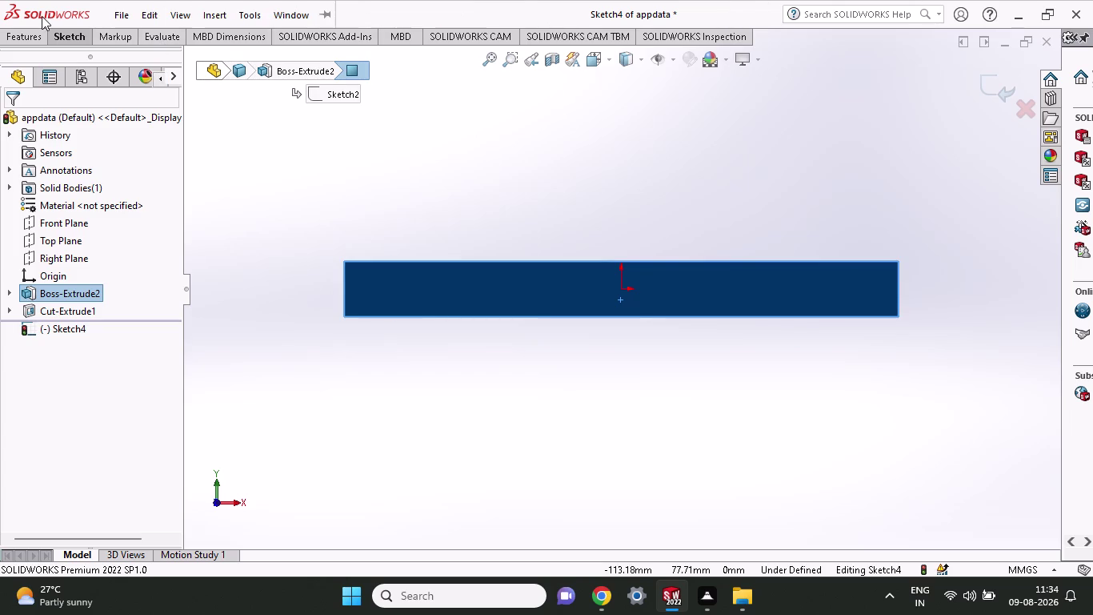
Draw a circle above the origin touching the plate, plus a smaller concentric circle.
click(63, 31)
click(135, 65)
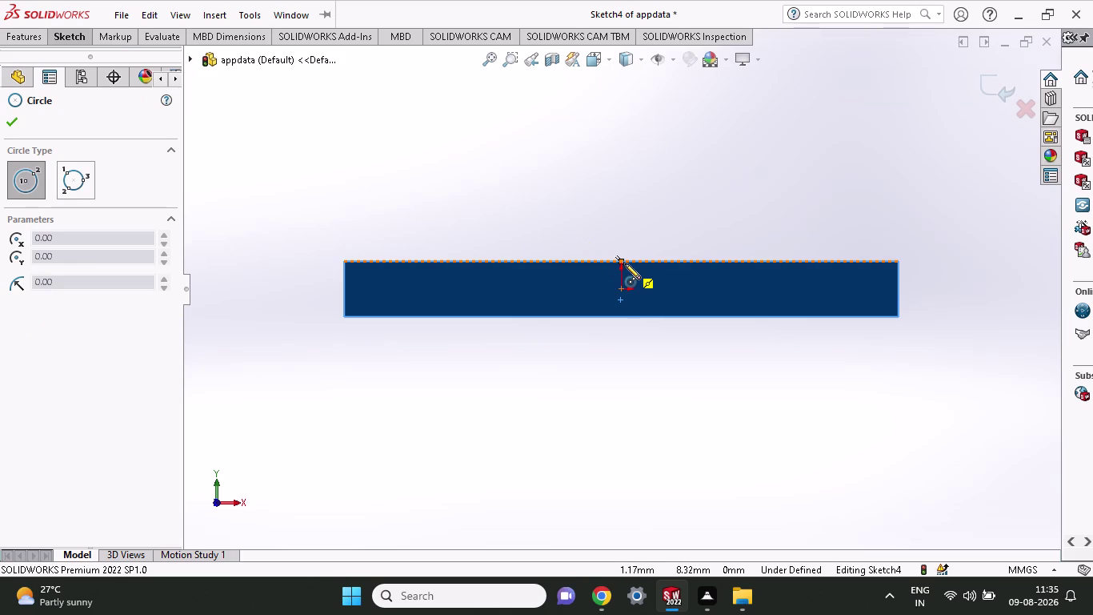
click(619, 207)
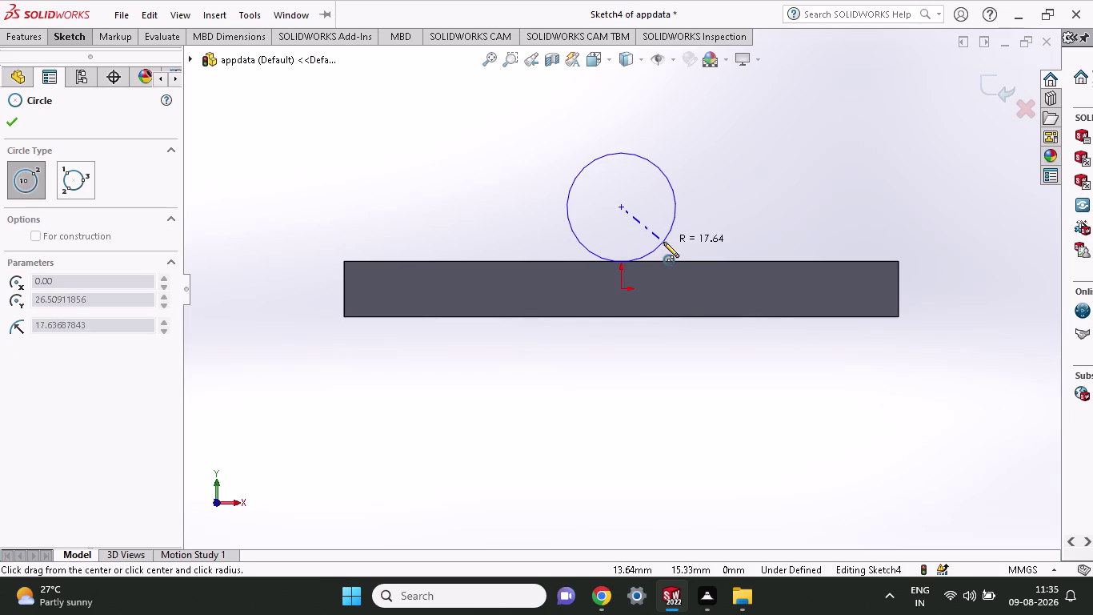
click(664, 242)
click(620, 208)
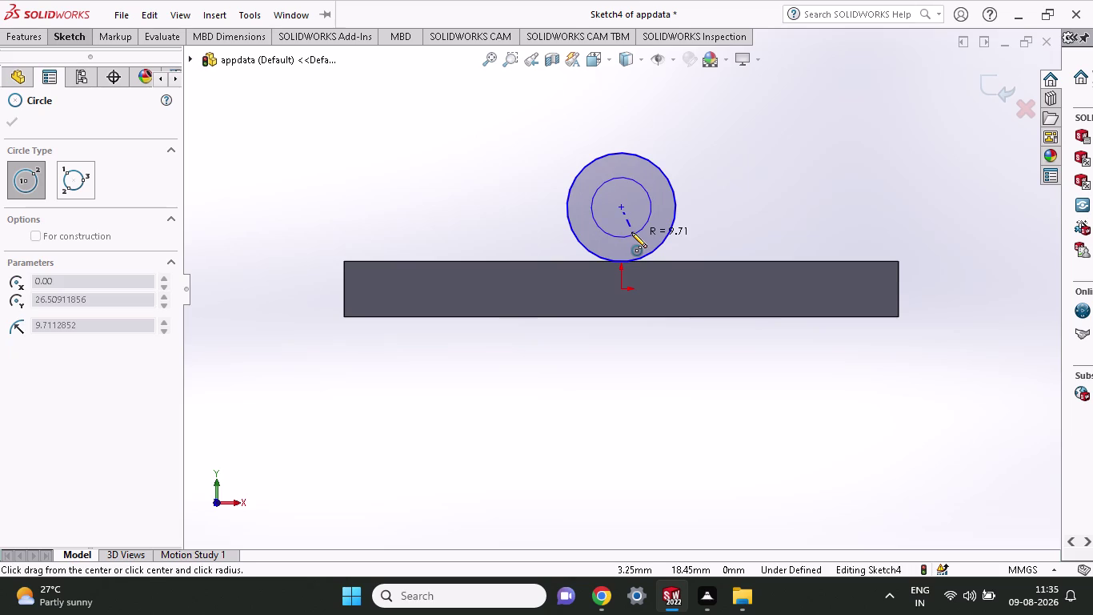
click(631, 232)
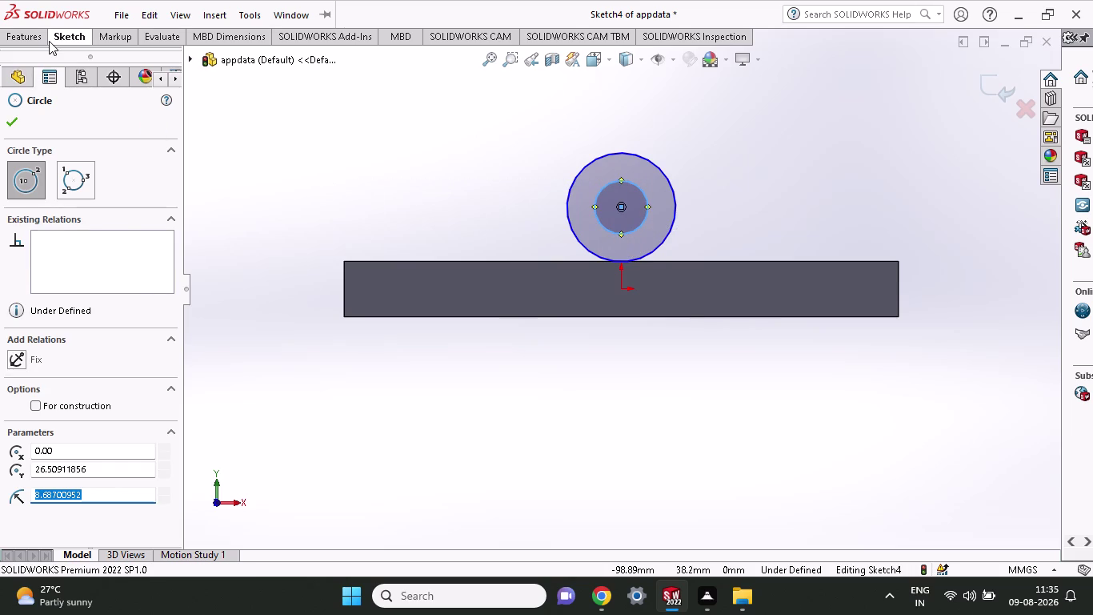
click(49, 41)
click(63, 78)
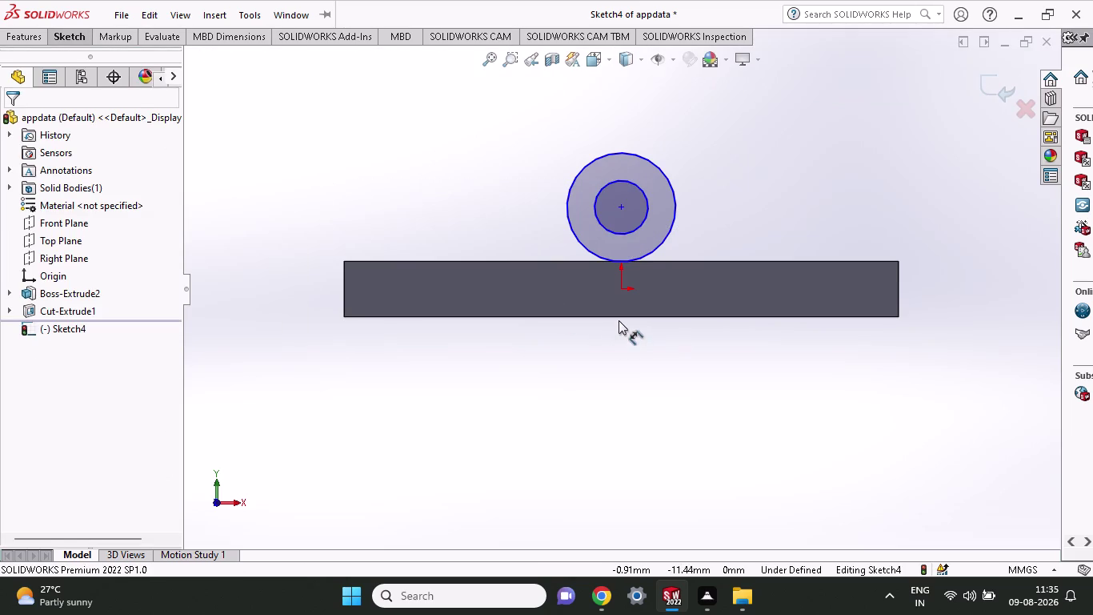
Dimension the circles' centre at 36 mm from the plate's bottom edge.
click(620, 316)
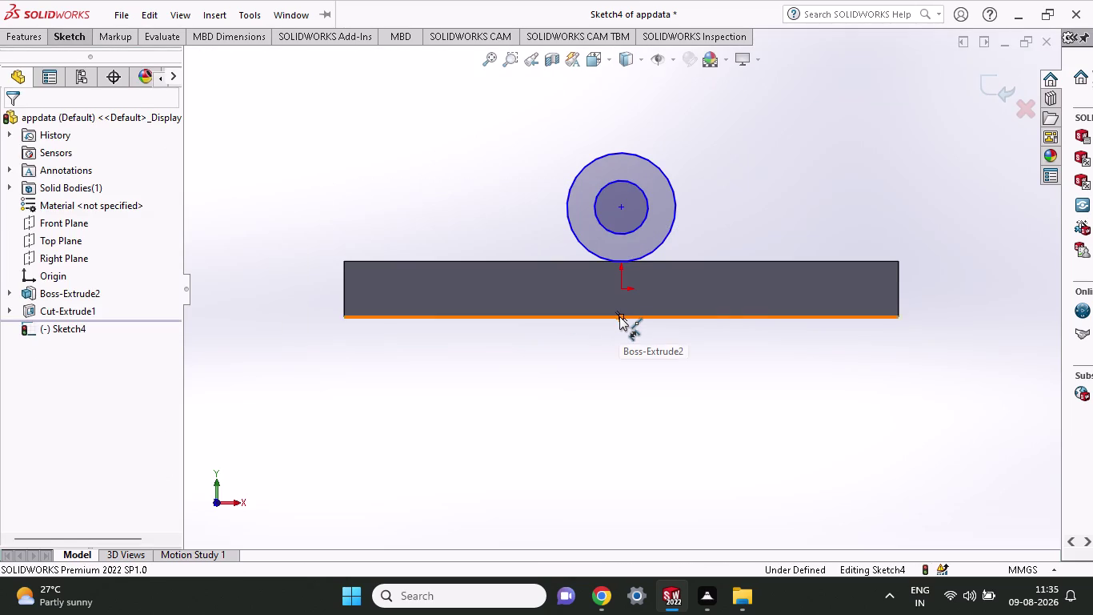
click(620, 205)
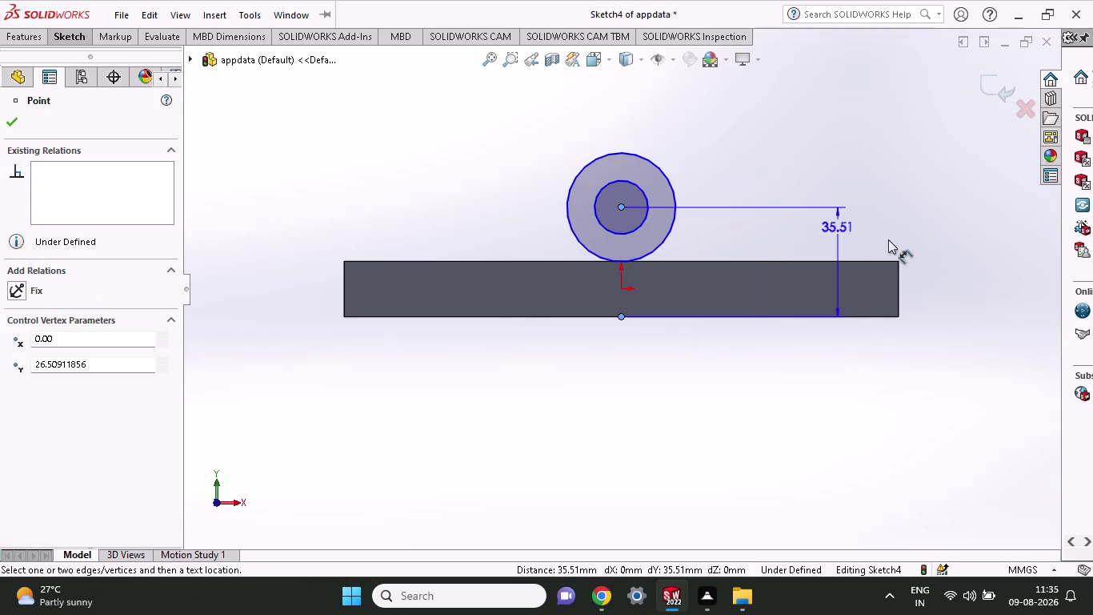
click(947, 268)
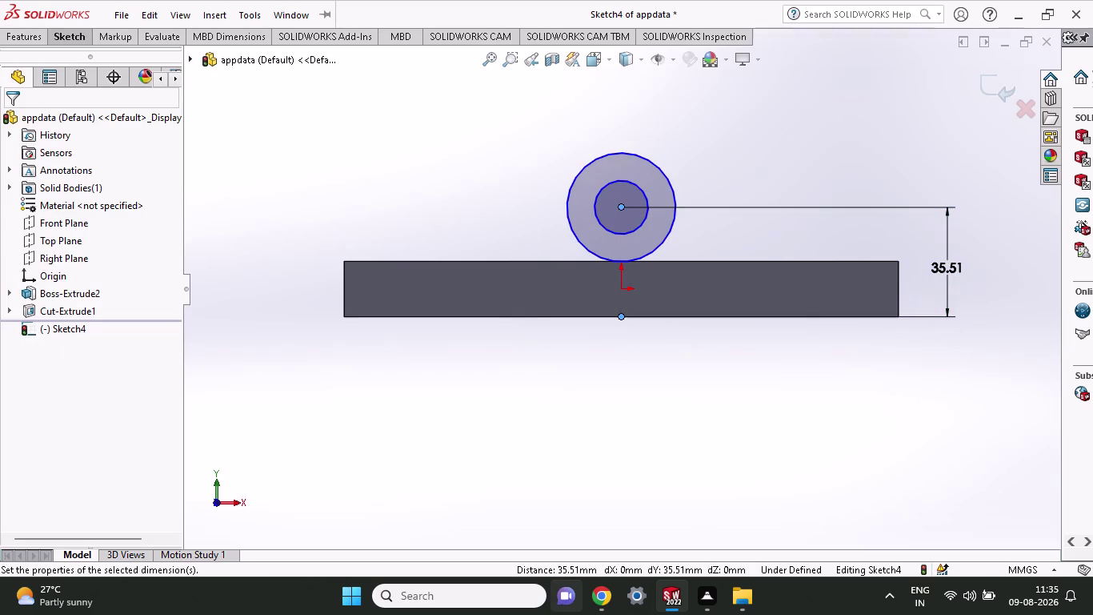
text(3)
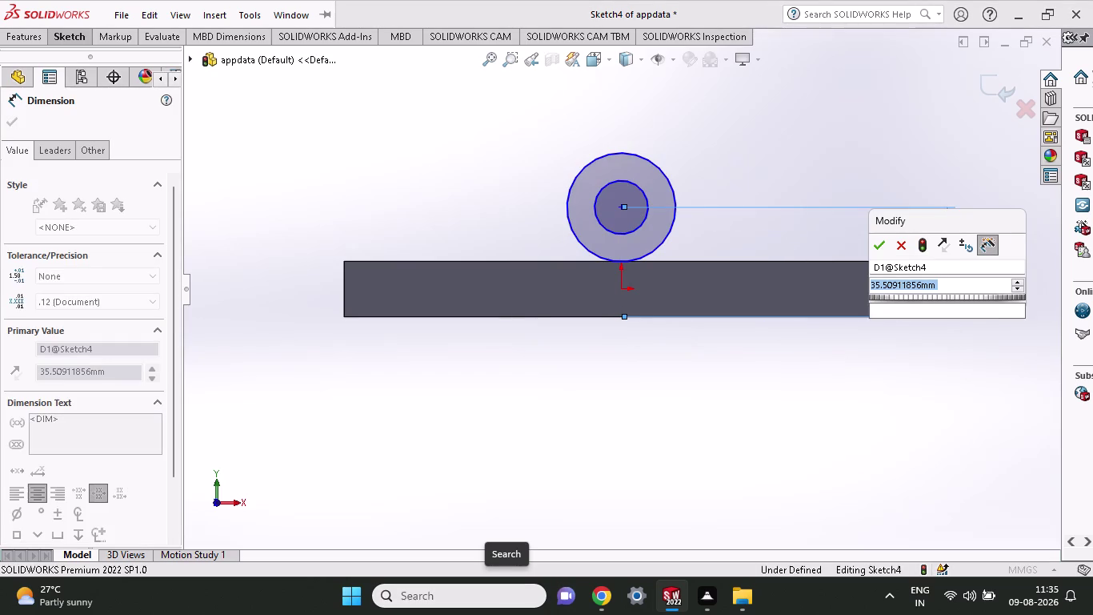
text(6)
key(Return)
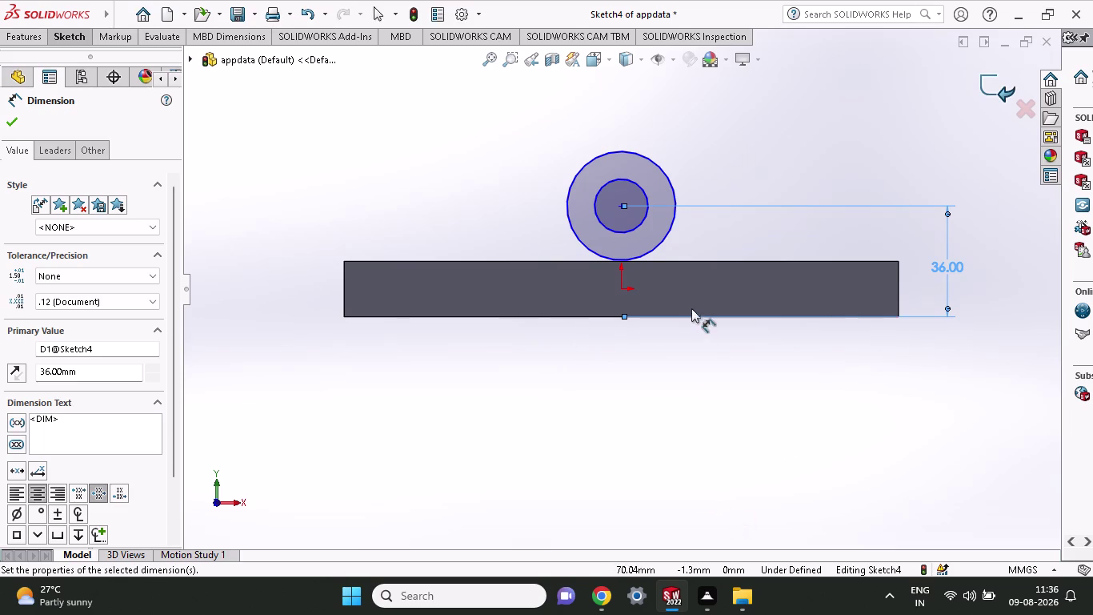
Dimension the circles: outer diameter 50 mm, inner bore diameter 25 mm.
click(662, 240)
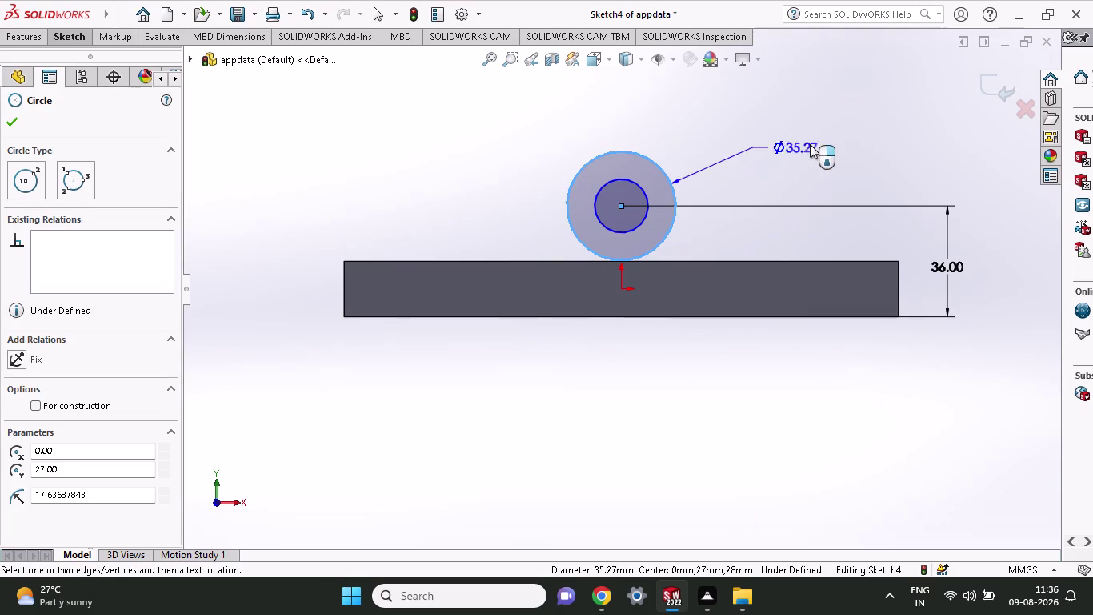
click(817, 142)
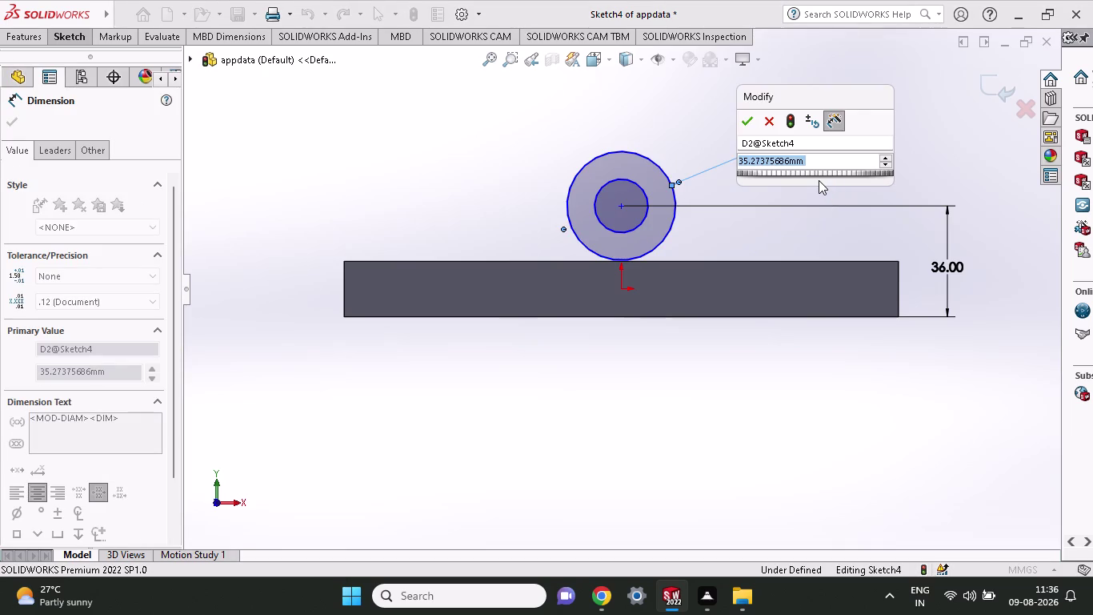
text(50)
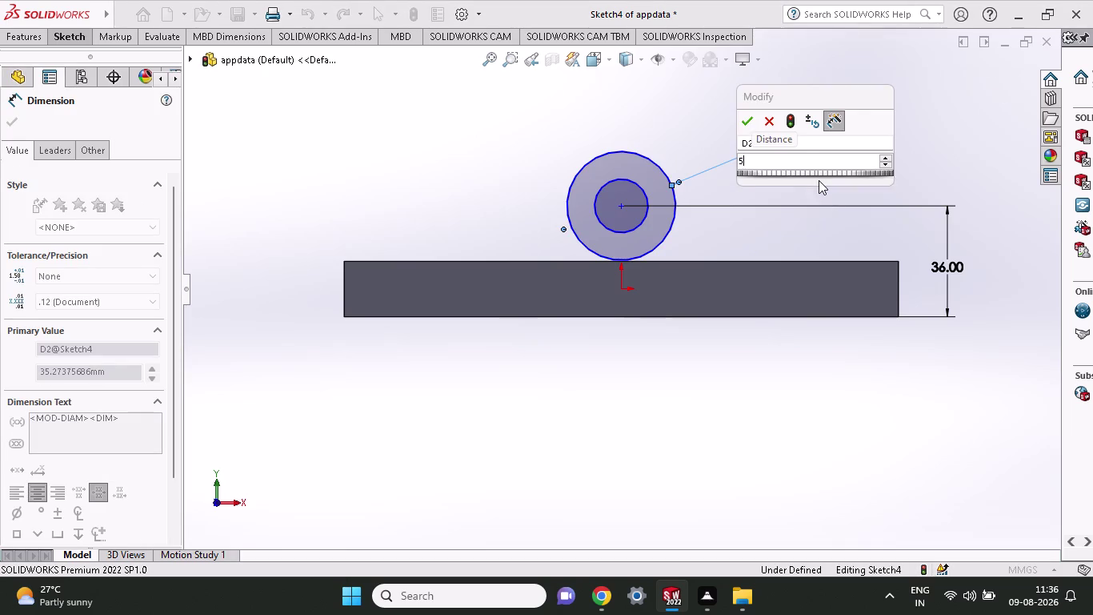
key(Return)
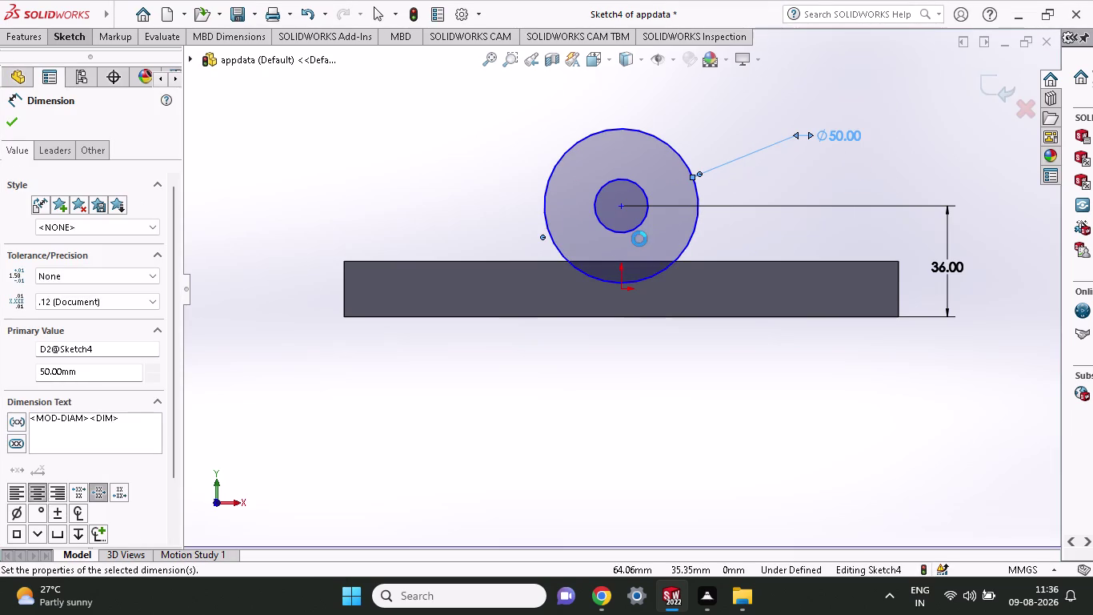
click(641, 220)
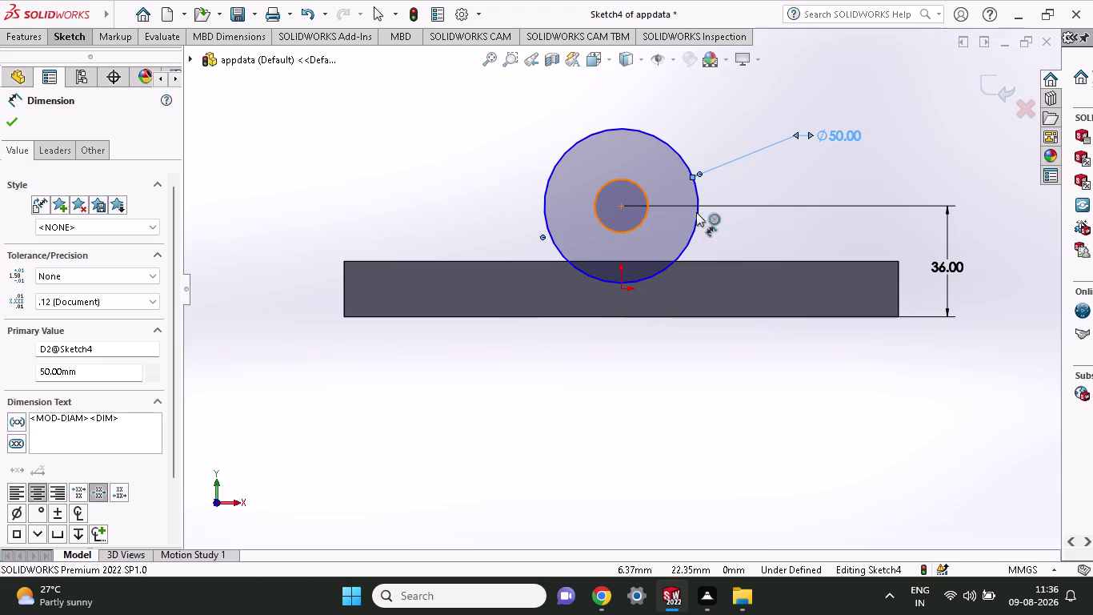
click(812, 179)
text(25)
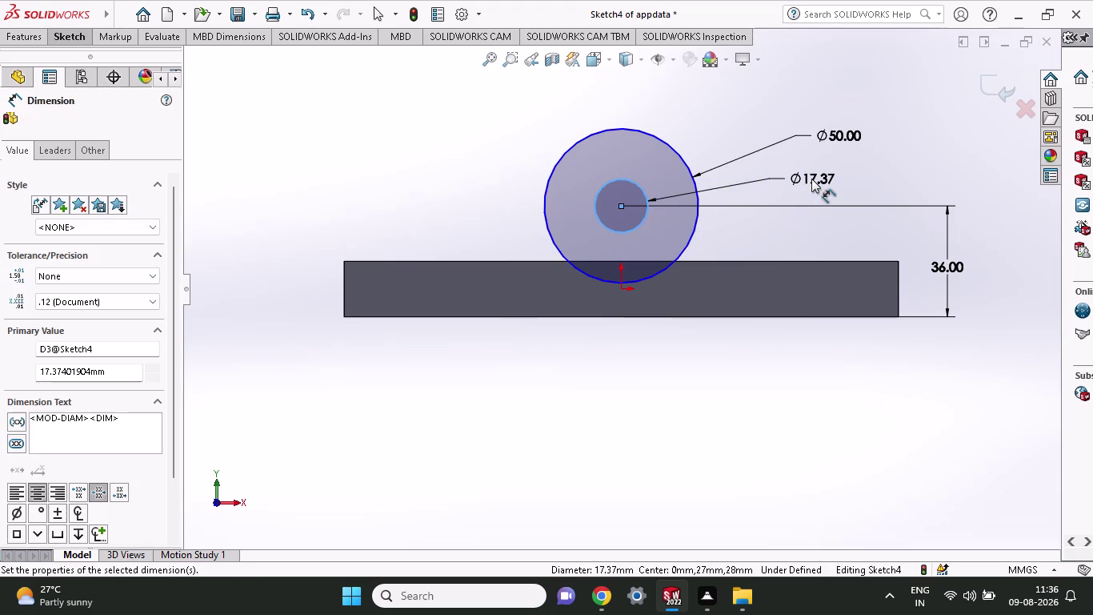
key(Return)
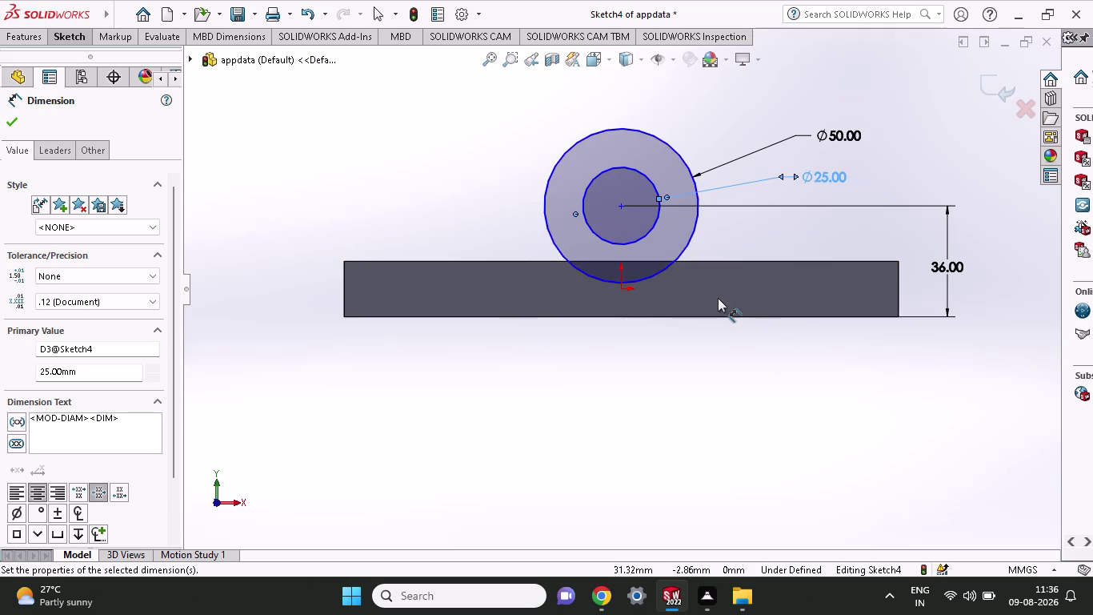
click(30, 37)
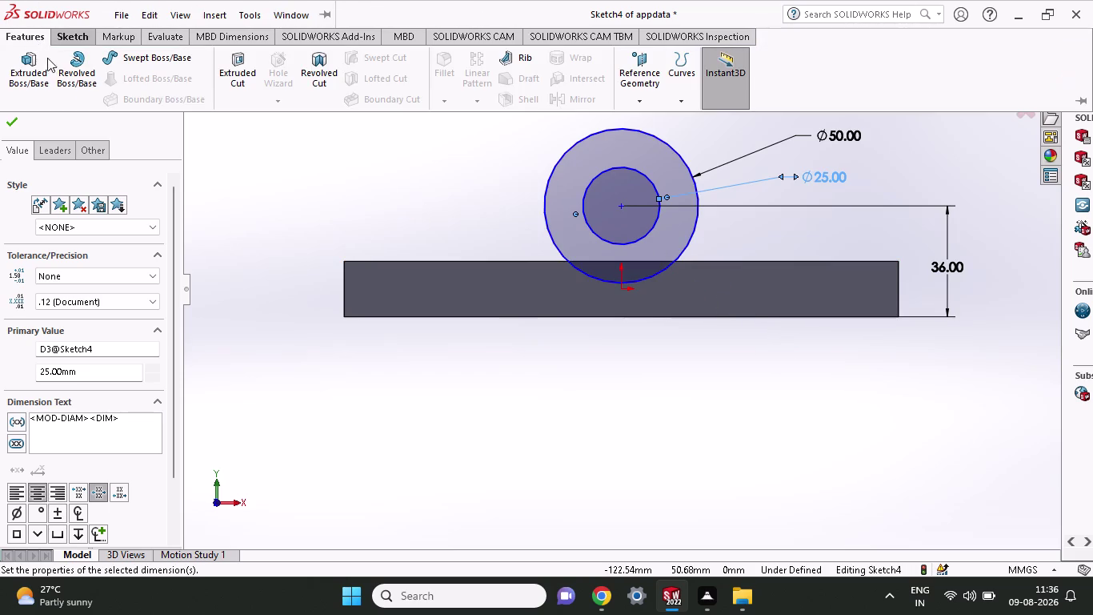
Extrude the ring sketch as a Blind boss 60 mm deep.
click(22, 79)
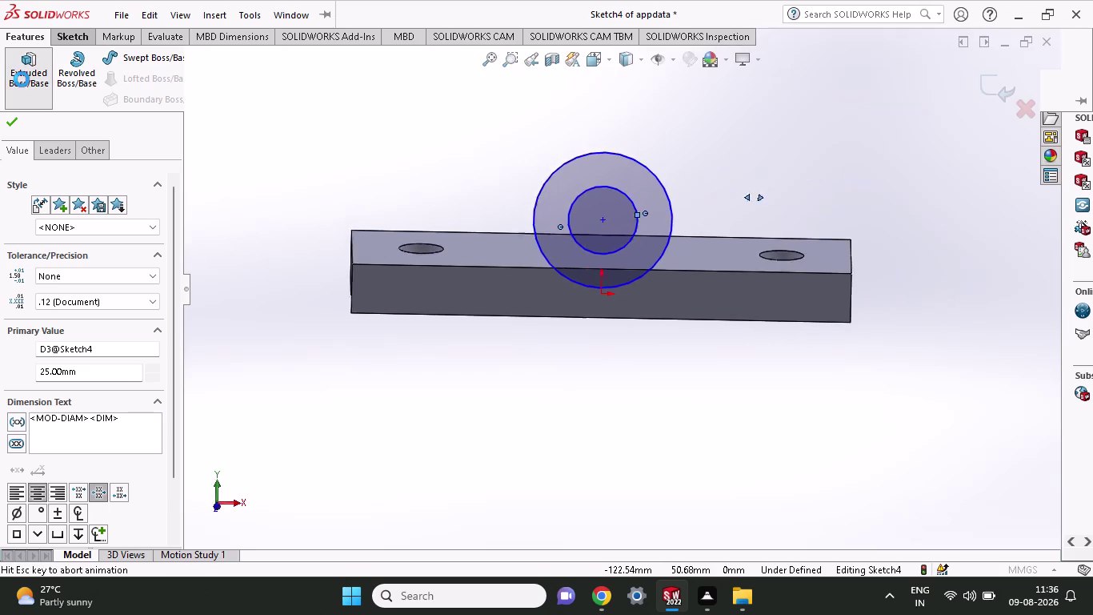
click(540, 240)
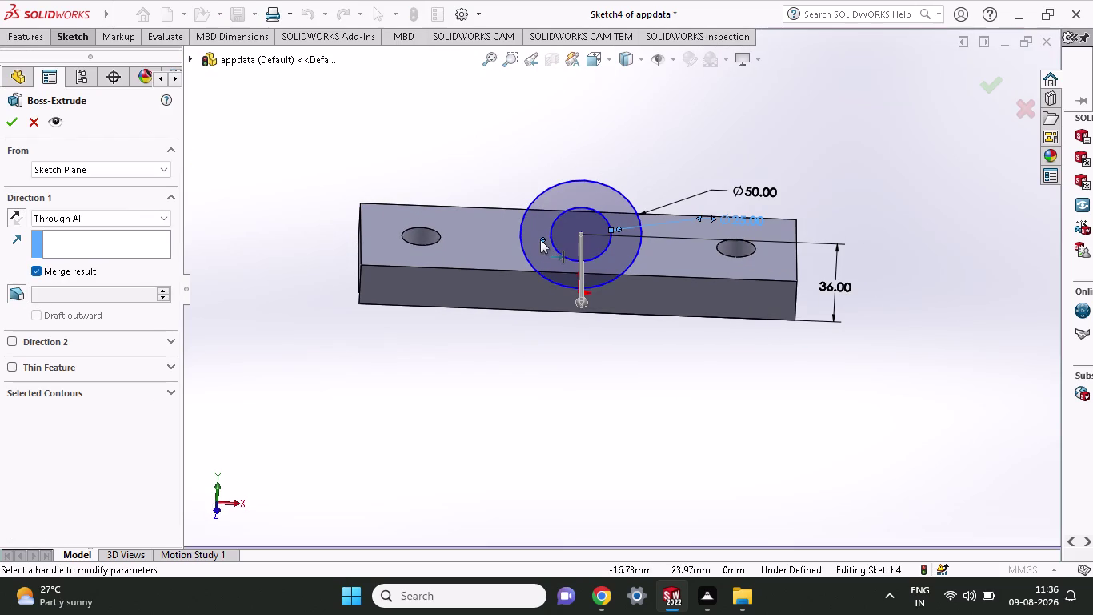
click(533, 227)
middle_drag(460, 176, 504, 256)
drag(687, 383, 593, 191)
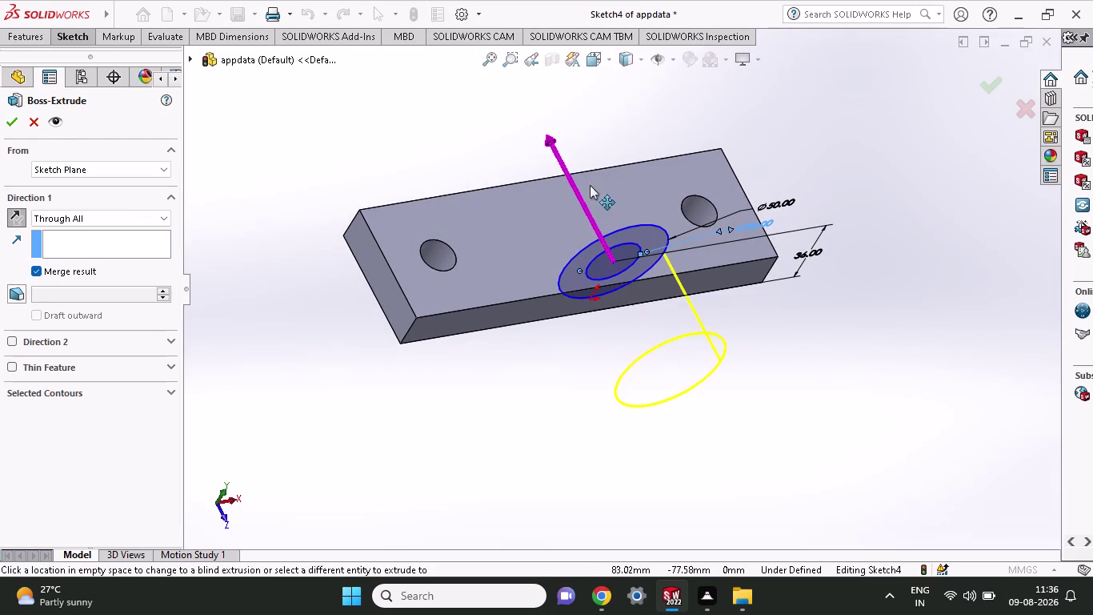
drag(593, 191, 581, 161)
scroll(down, 3)
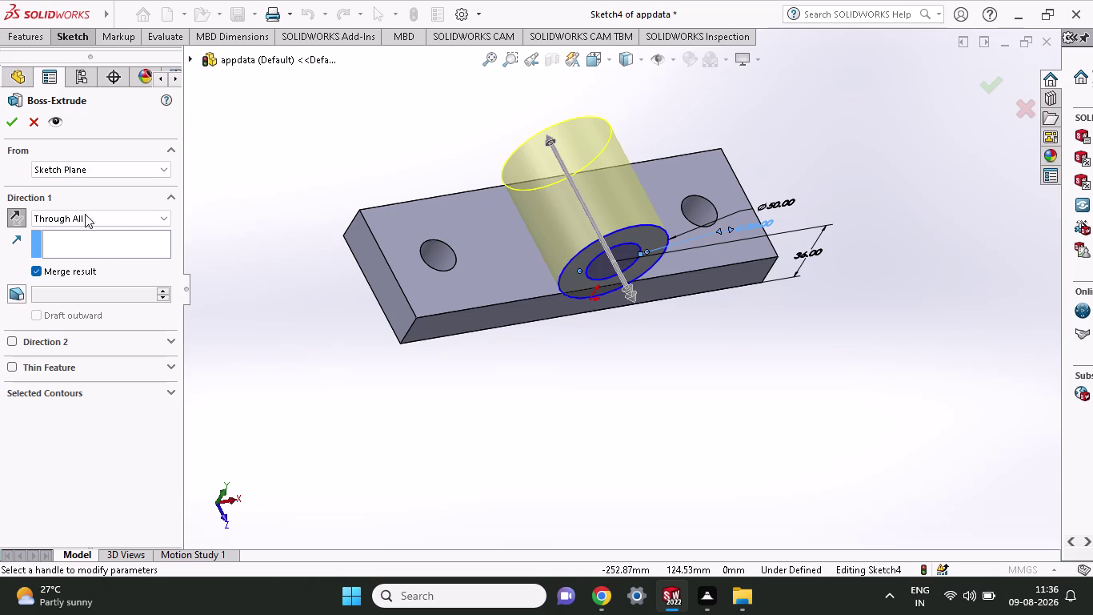
click(79, 218)
click(79, 233)
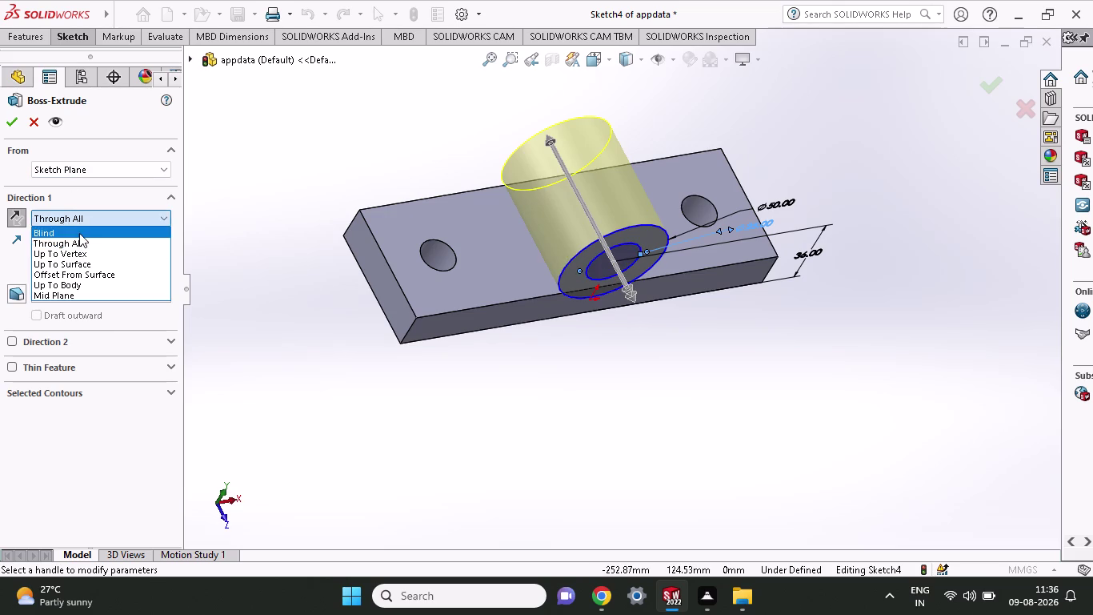
text(6)
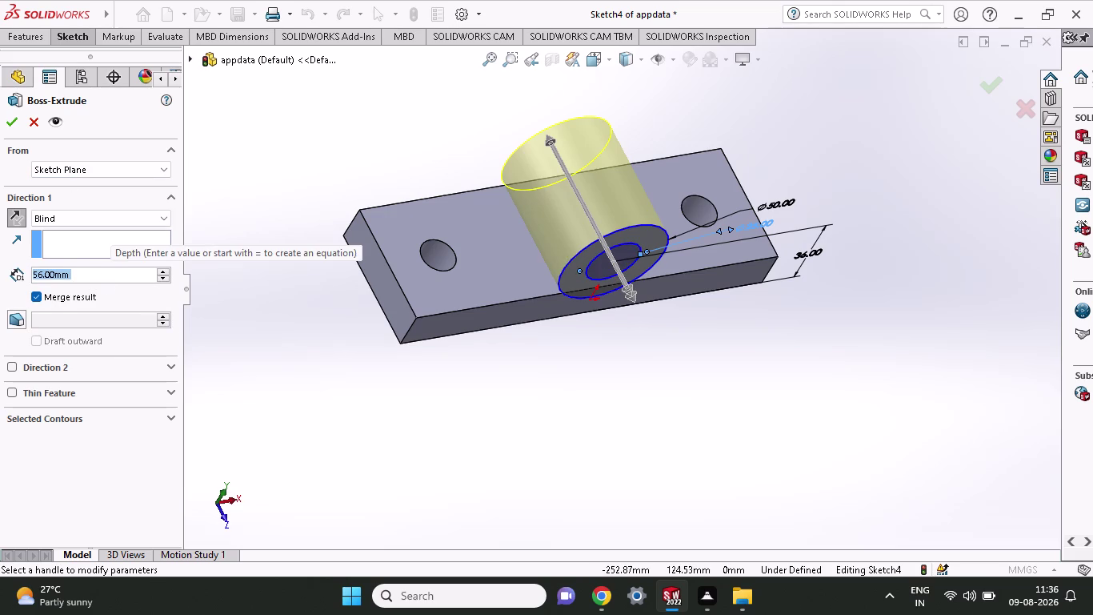
text(0)
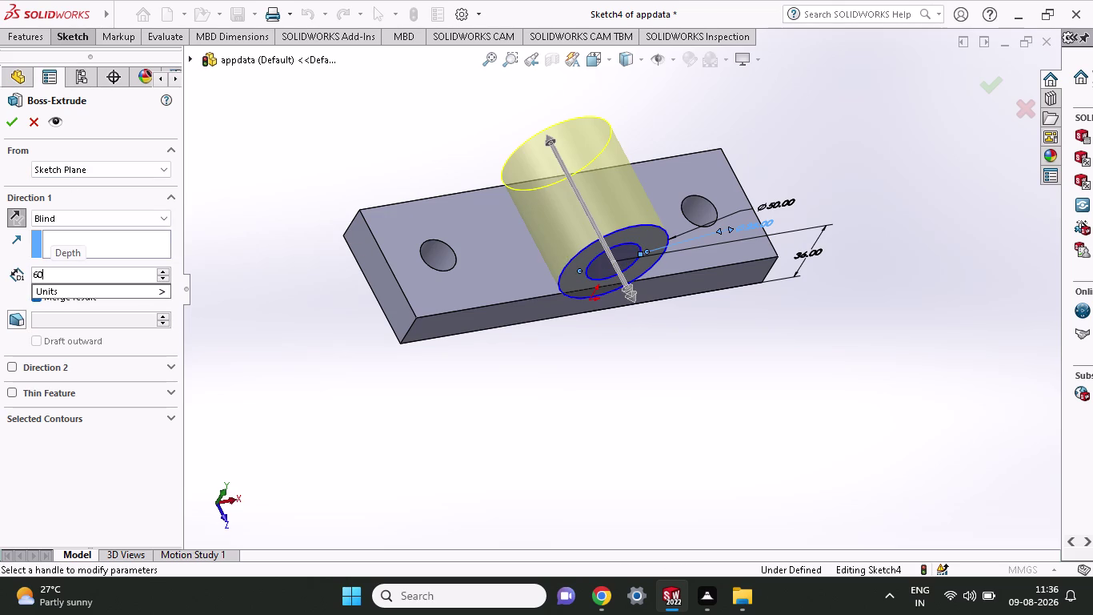
click(11, 121)
click(11, 120)
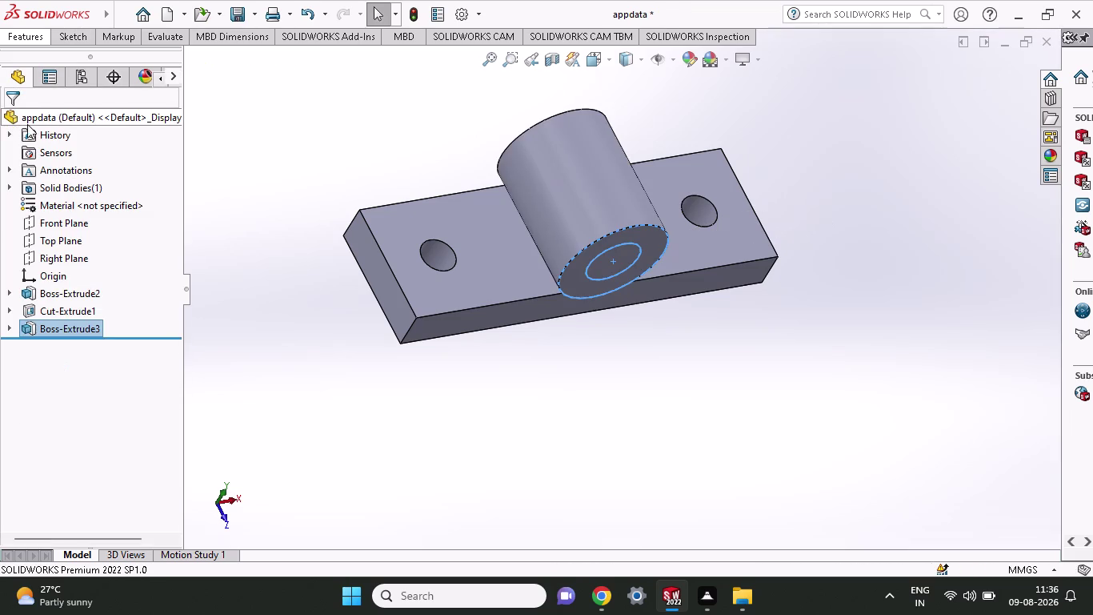
Start a new sketch on the plate's front face.
middle_drag(622, 395, 587, 285)
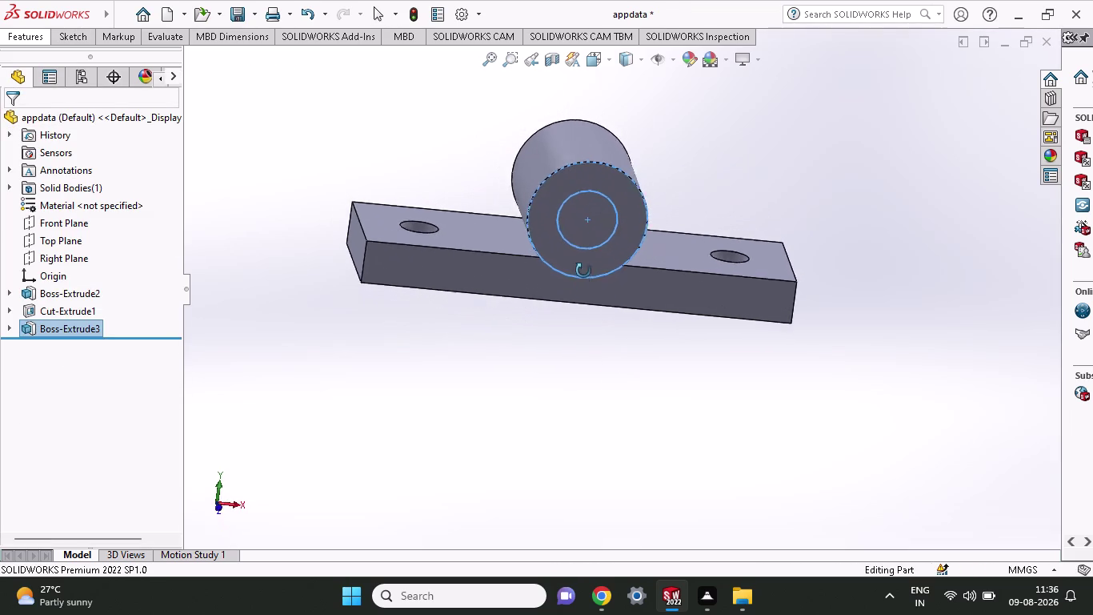
middle_drag(587, 285, 573, 317)
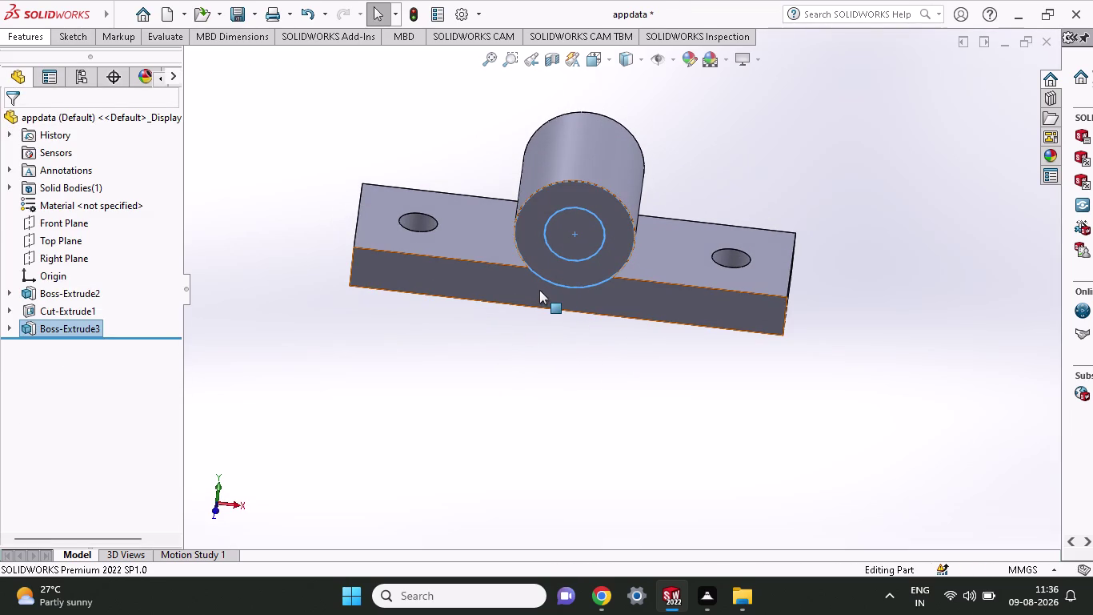
click(539, 290)
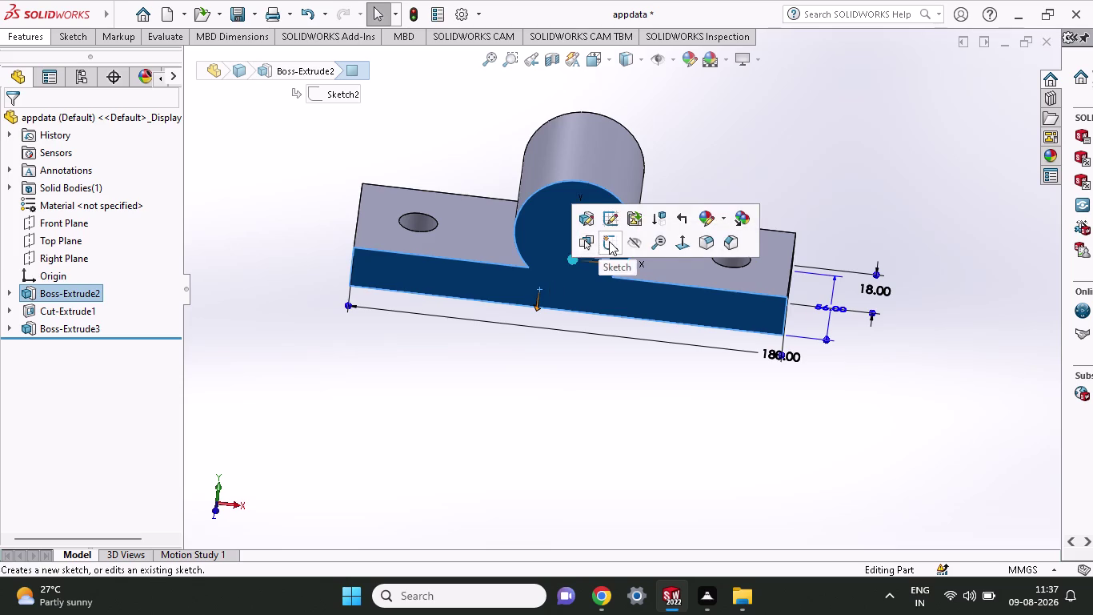
click(609, 241)
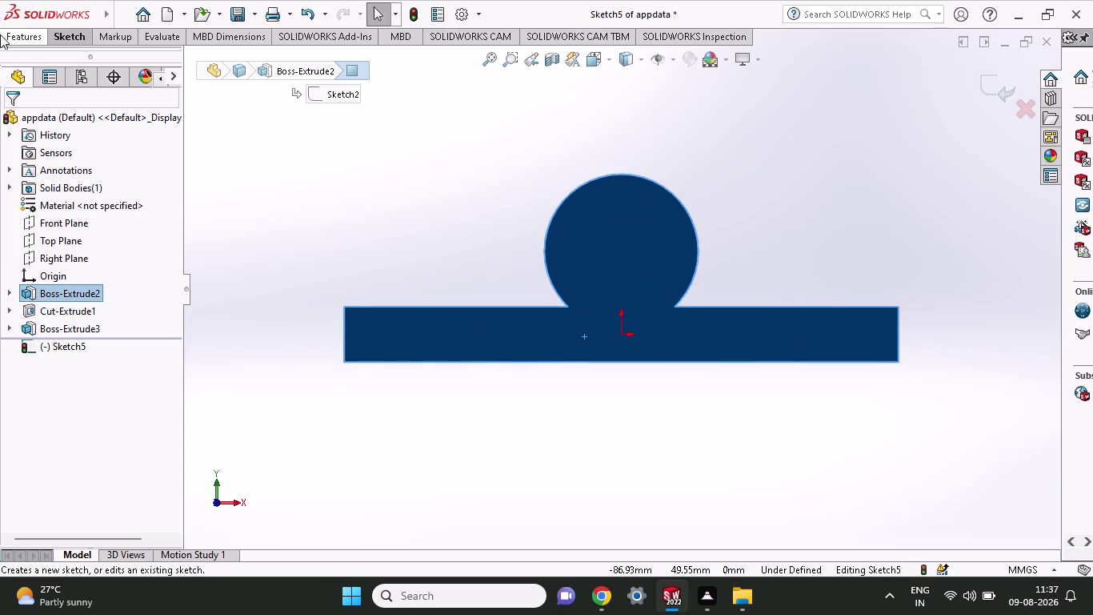
click(81, 34)
click(106, 56)
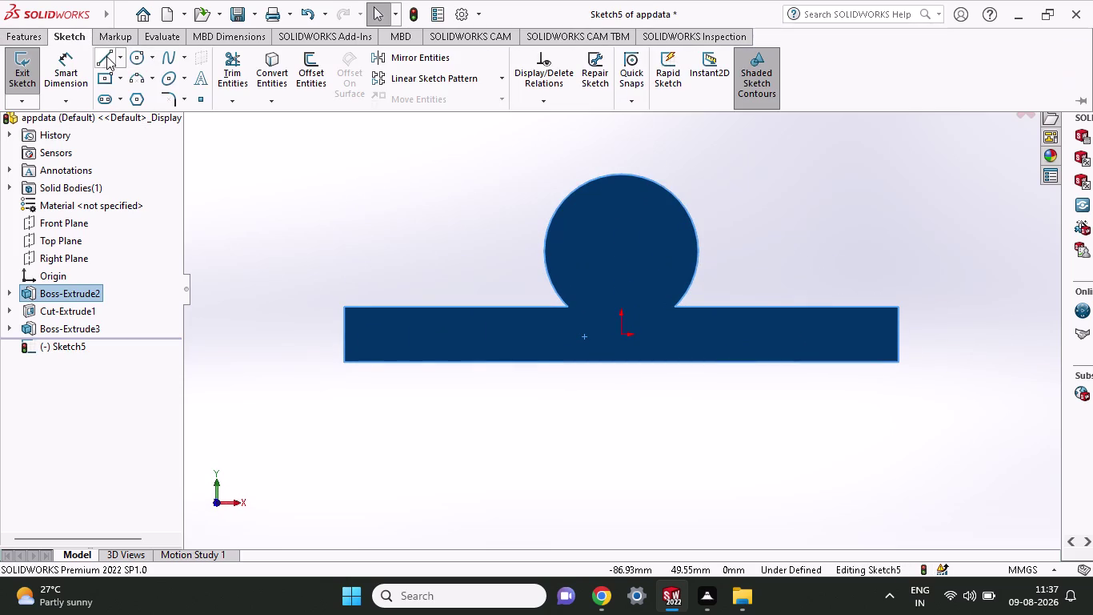